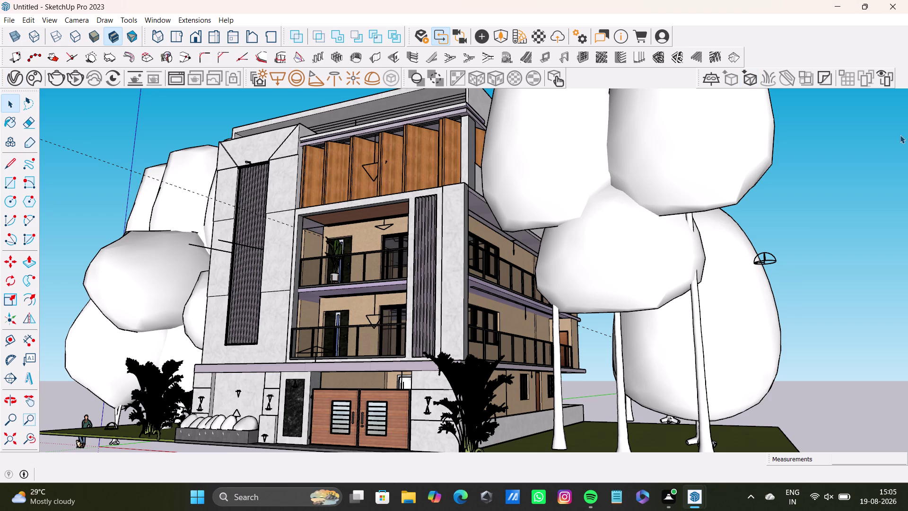
Close the untitled house facade model, discarding its unsaved changes.
click(898, 9)
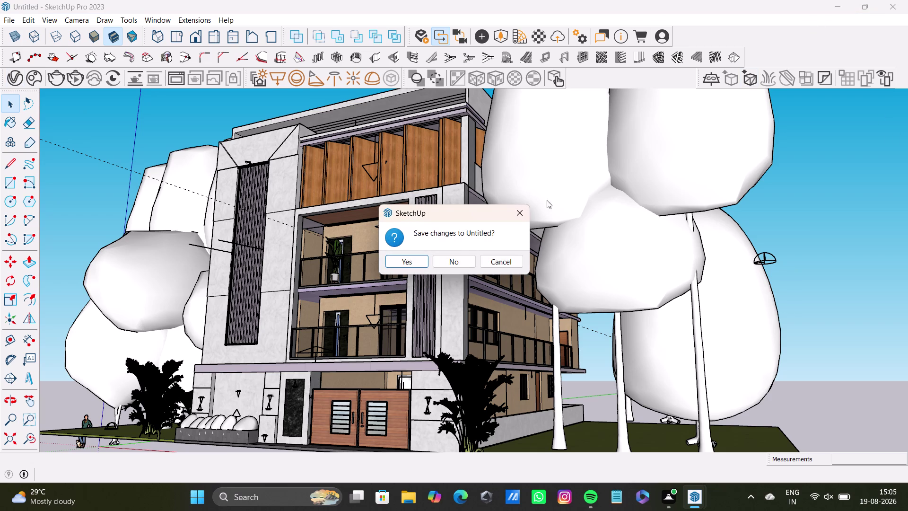
click(455, 261)
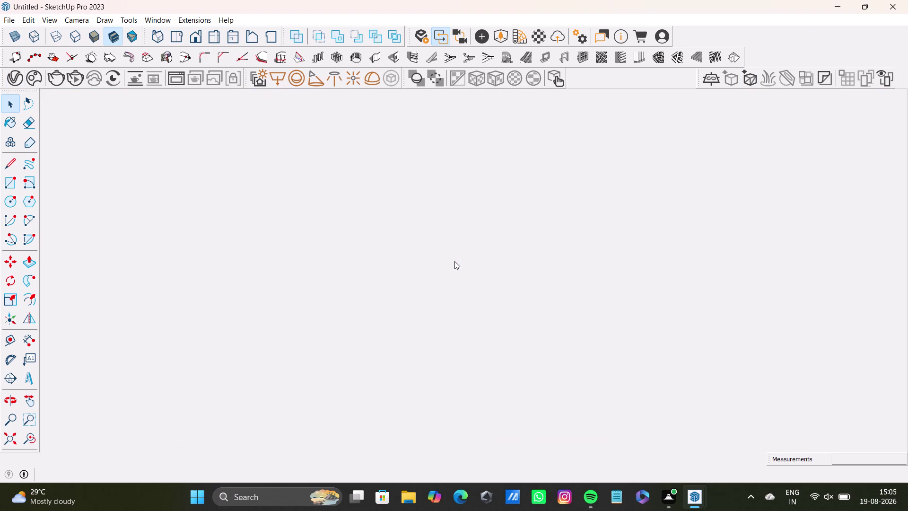